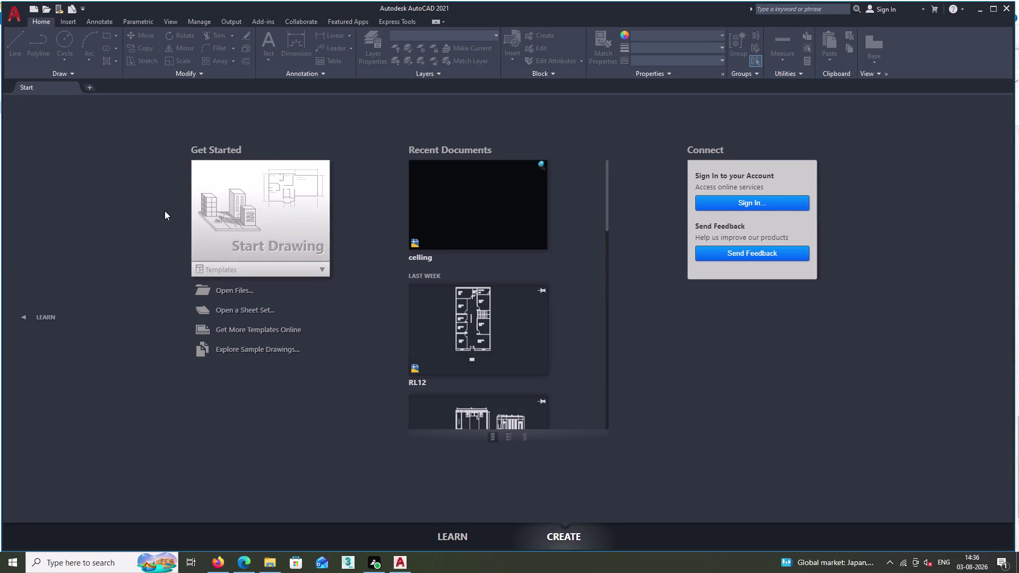
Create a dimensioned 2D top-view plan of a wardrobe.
Launch AutoCAD 2021 - English from the Start menu's Recent list and wait for its Start tab.
click(249, 240)
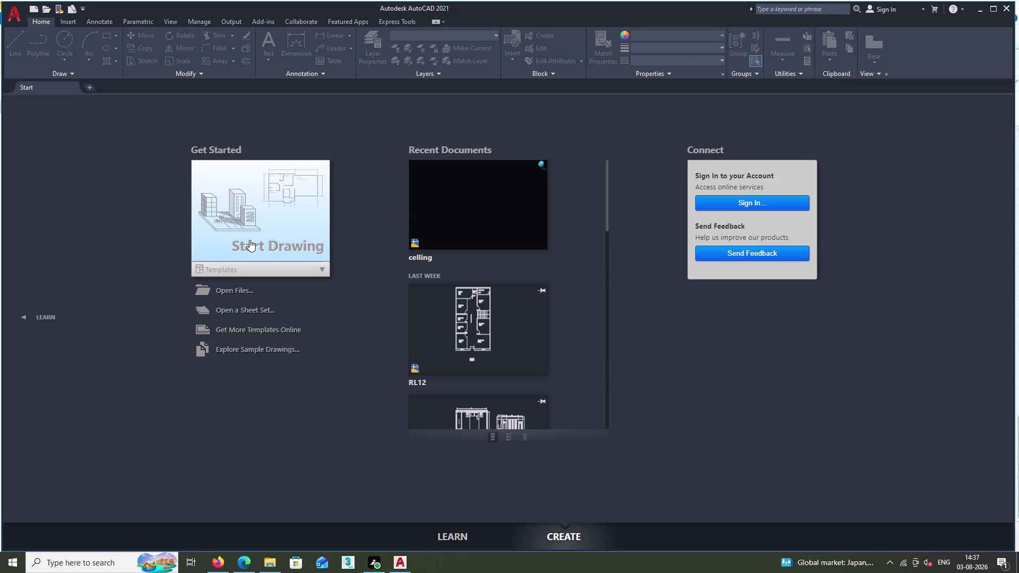